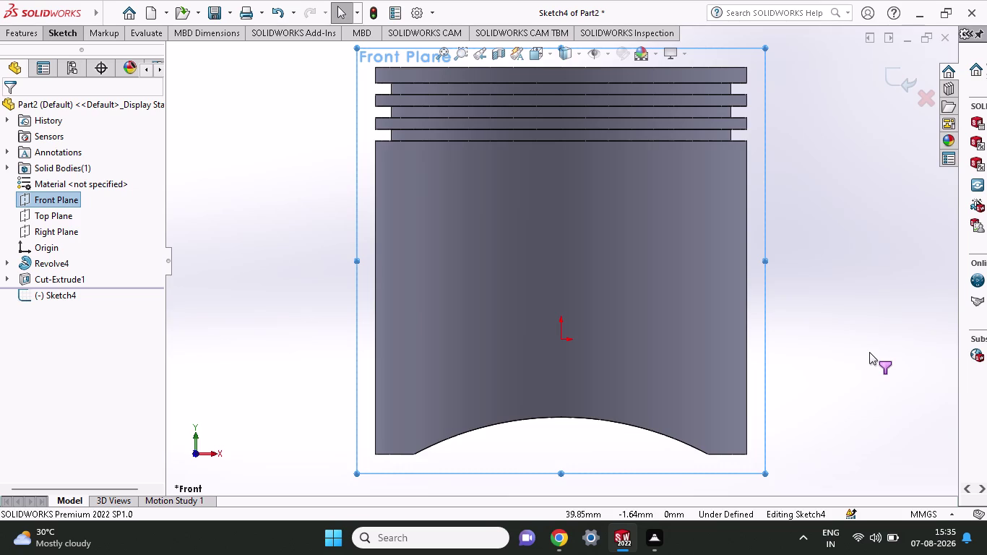
Orbit the piston in Sketch4, then switch to the Right view to see it side-on.
middle_drag(801, 321, 675, 330)
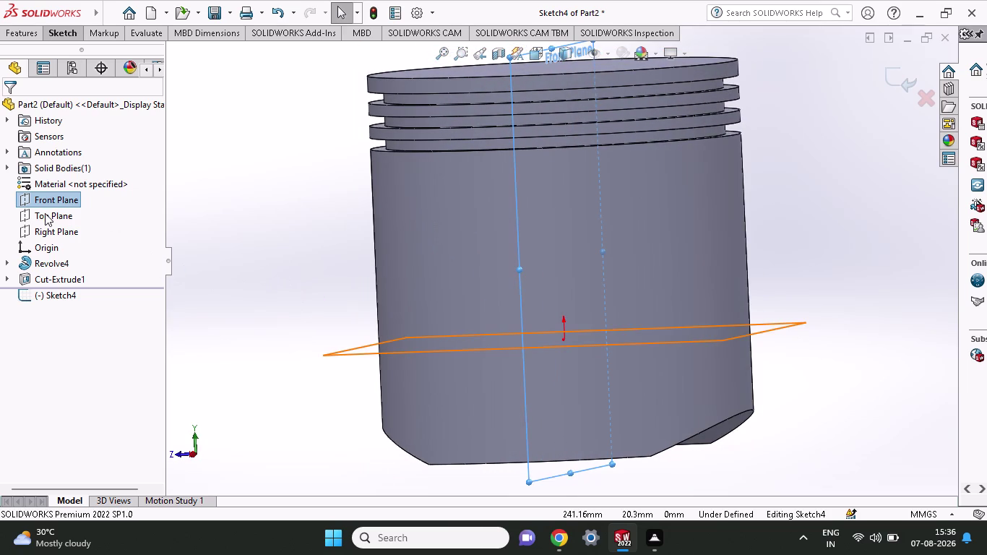
click(178, 455)
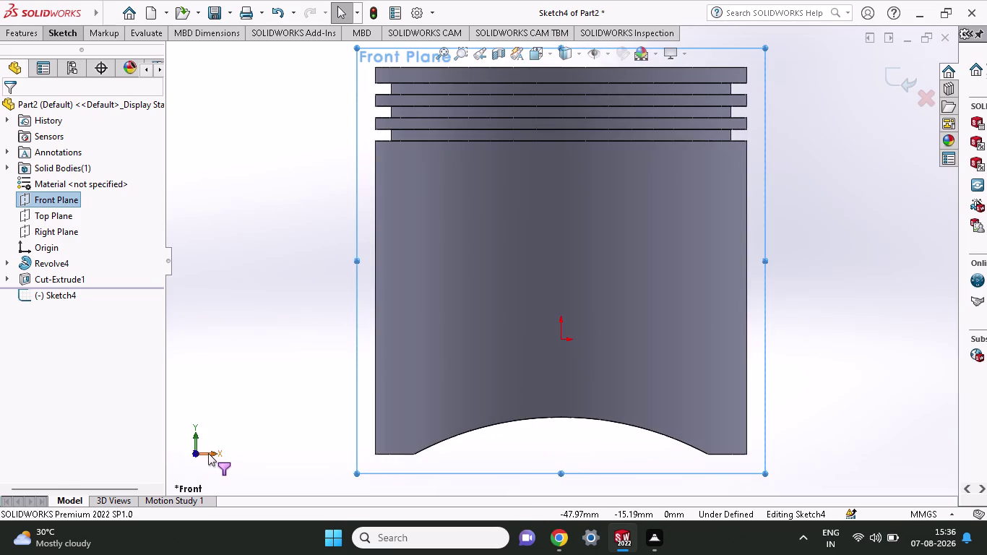
click(208, 453)
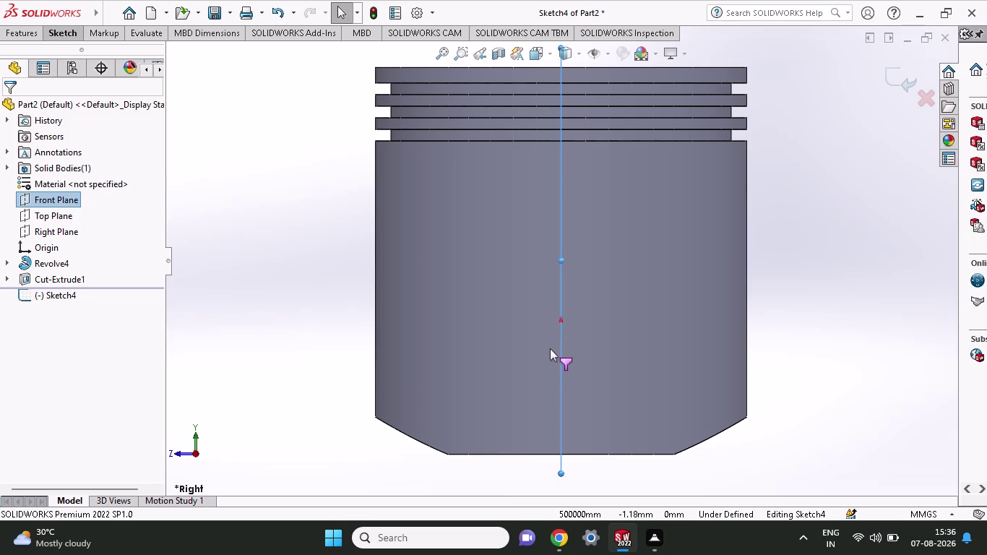
click(66, 37)
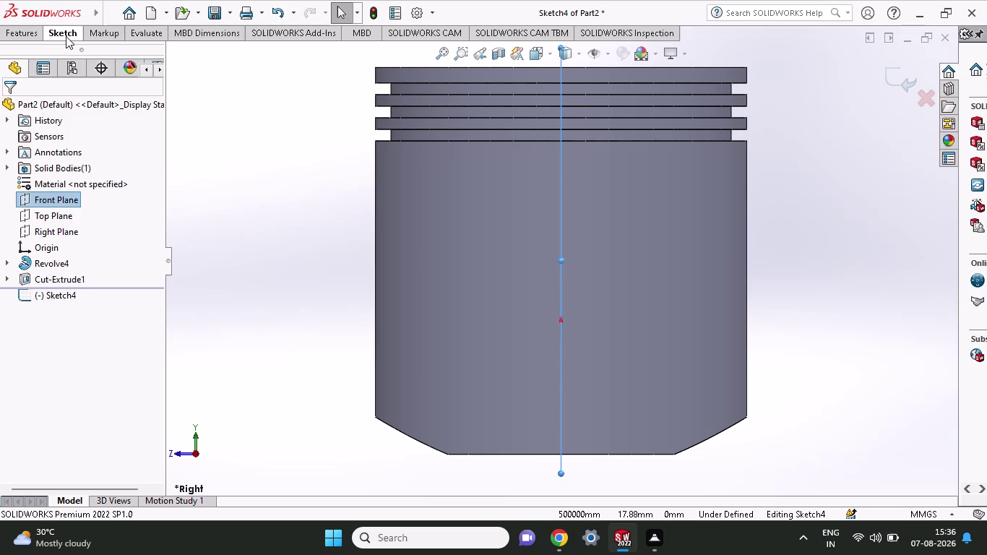
click(95, 52)
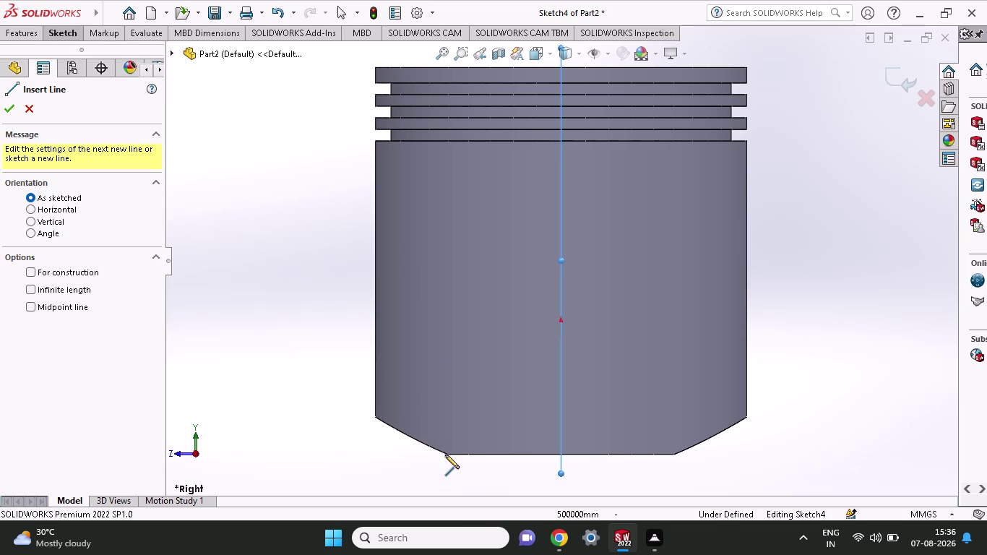
click(446, 435)
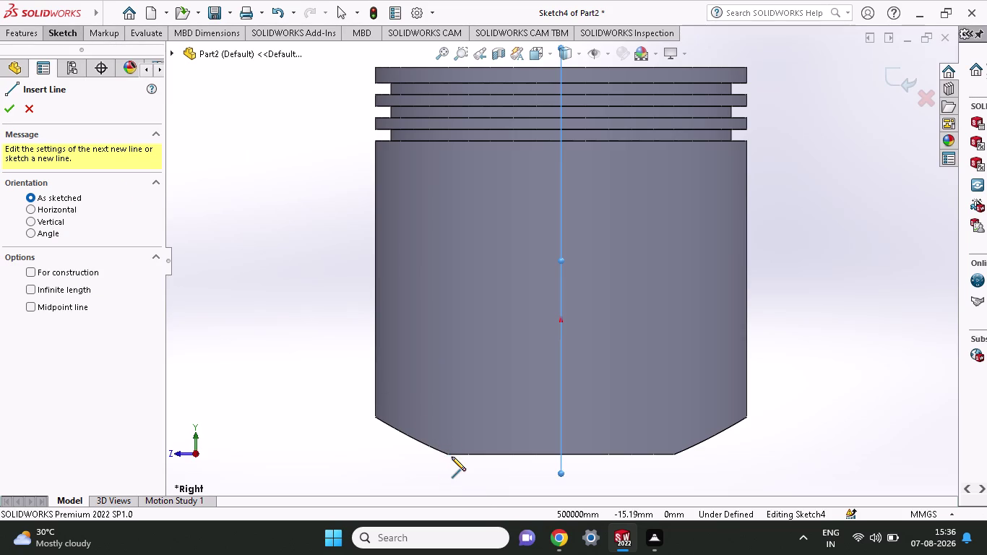
click(446, 455)
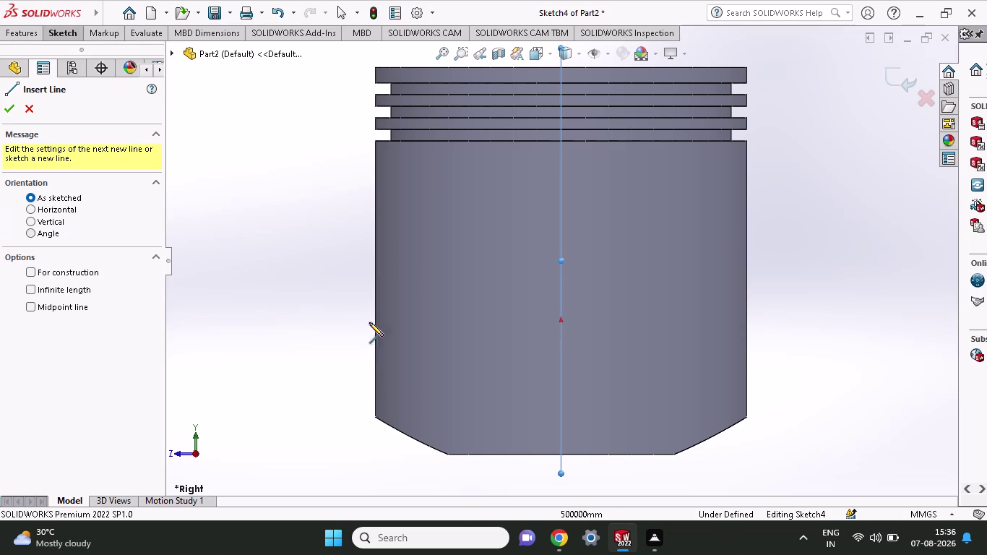
click(12, 106)
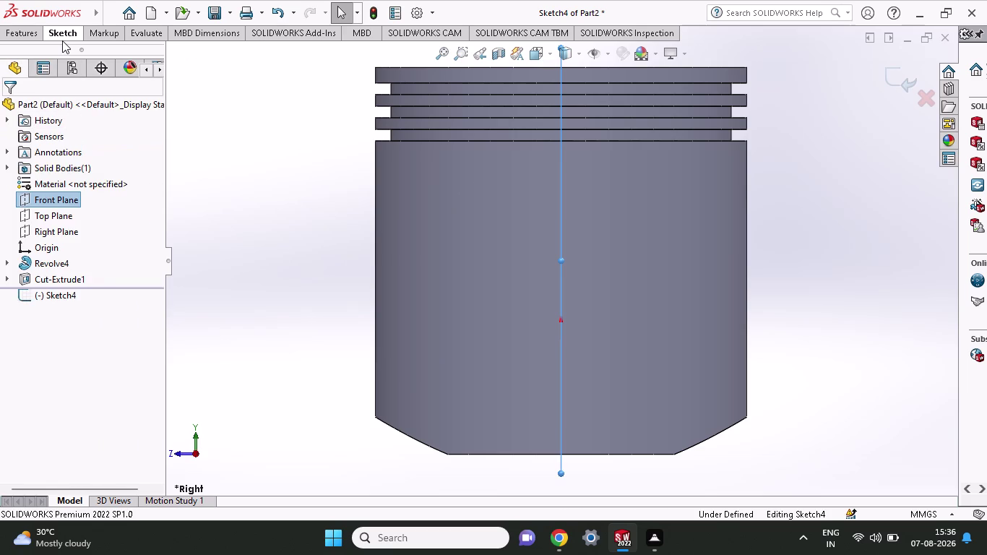
click(92, 50)
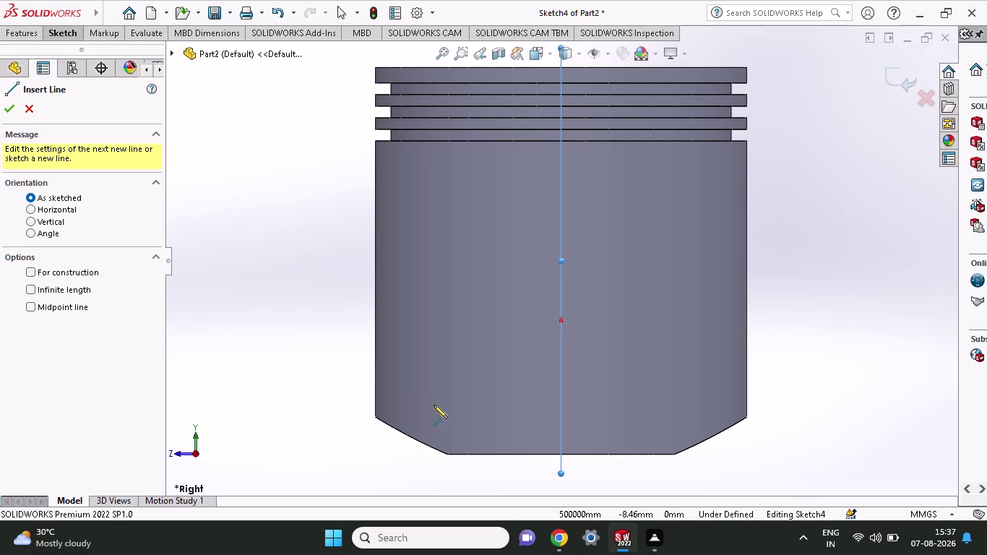
click(446, 453)
click(58, 212)
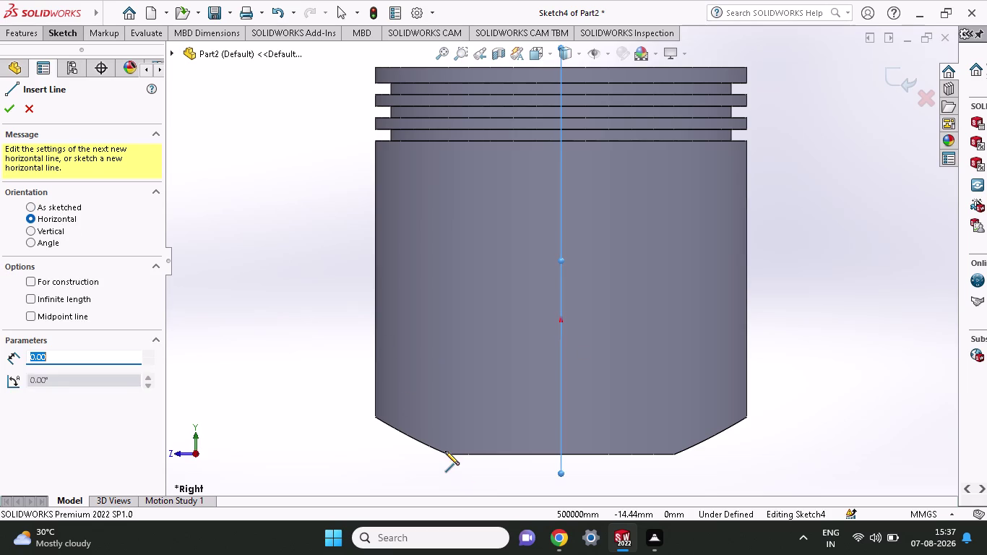
click(445, 451)
click(453, 273)
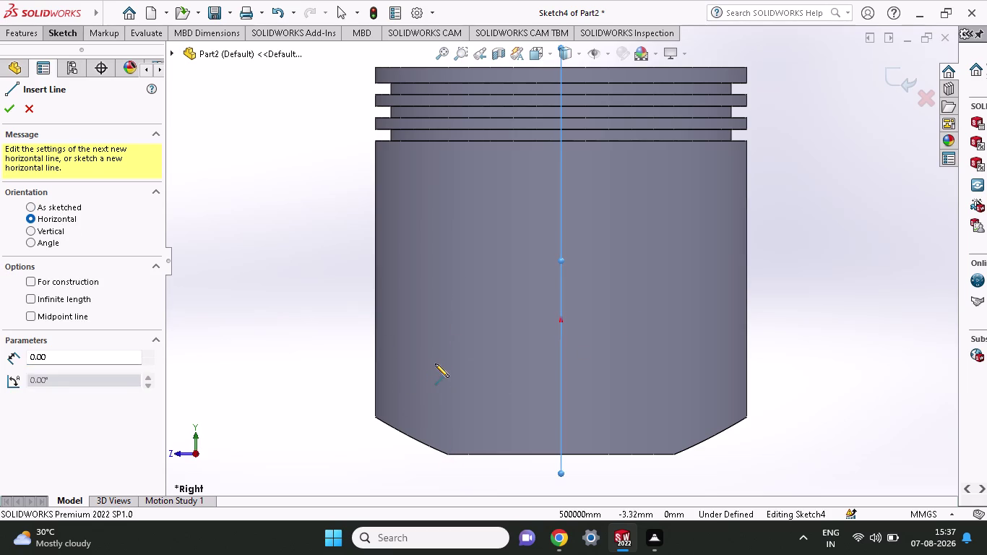
key(Escape)
click(475, 319)
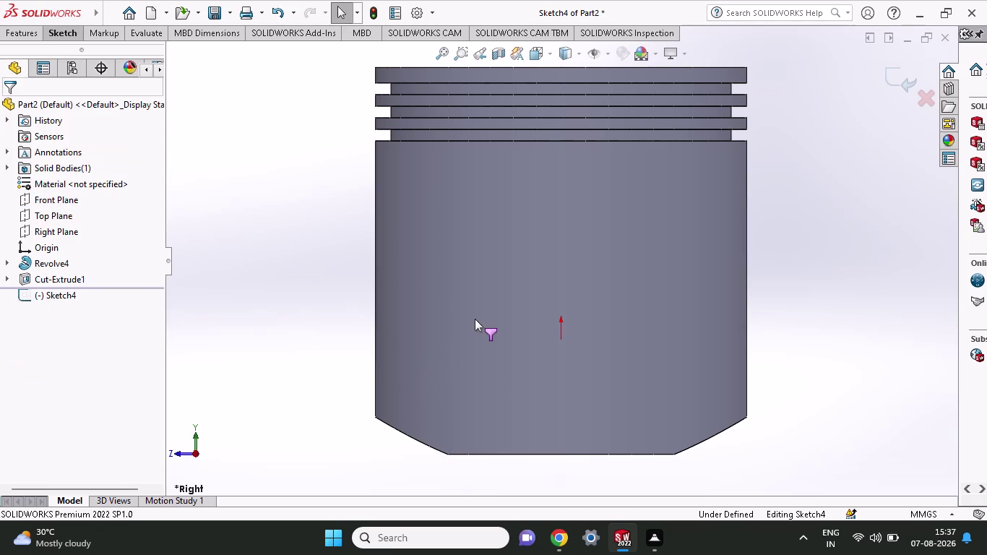
click(34, 33)
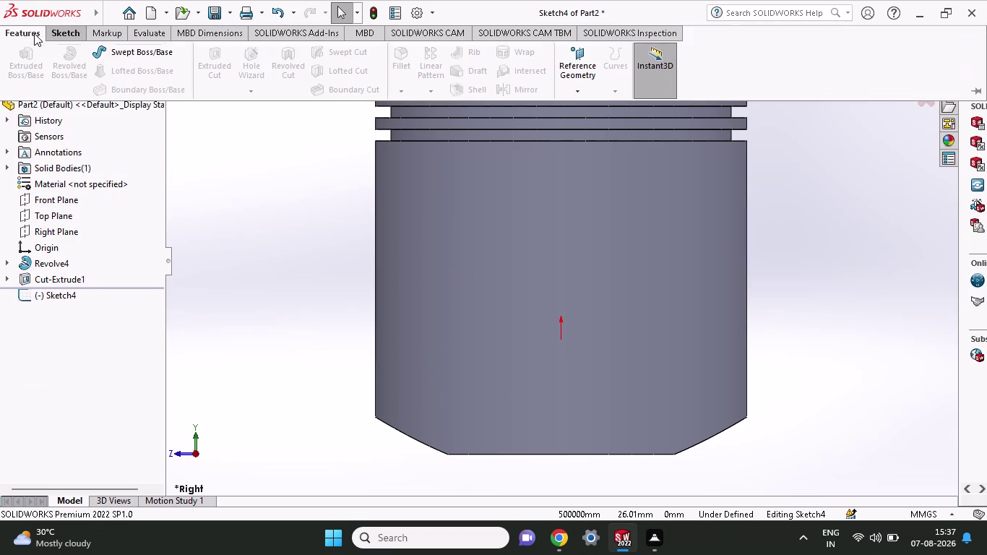
click(66, 31)
click(91, 49)
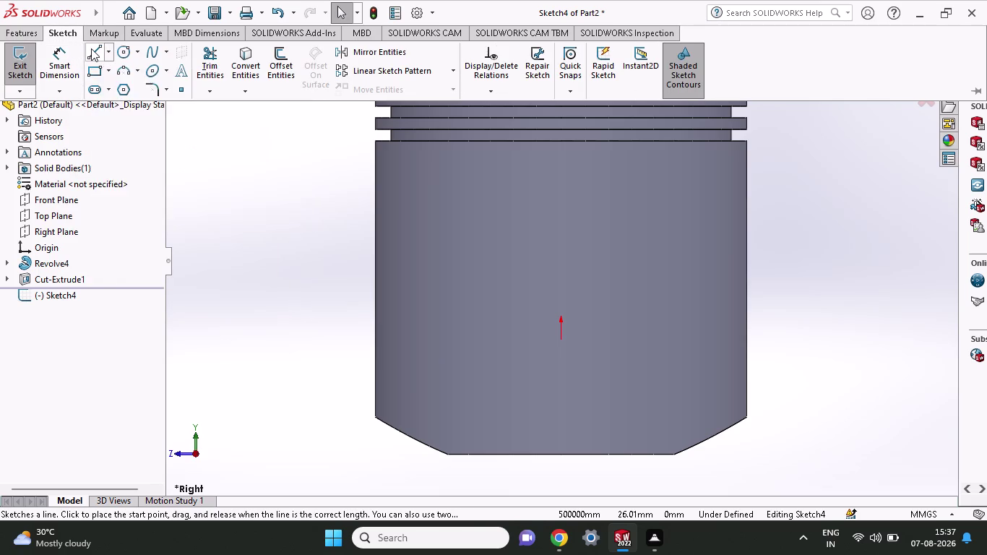
click(485, 267)
drag(560, 359, 568, 358)
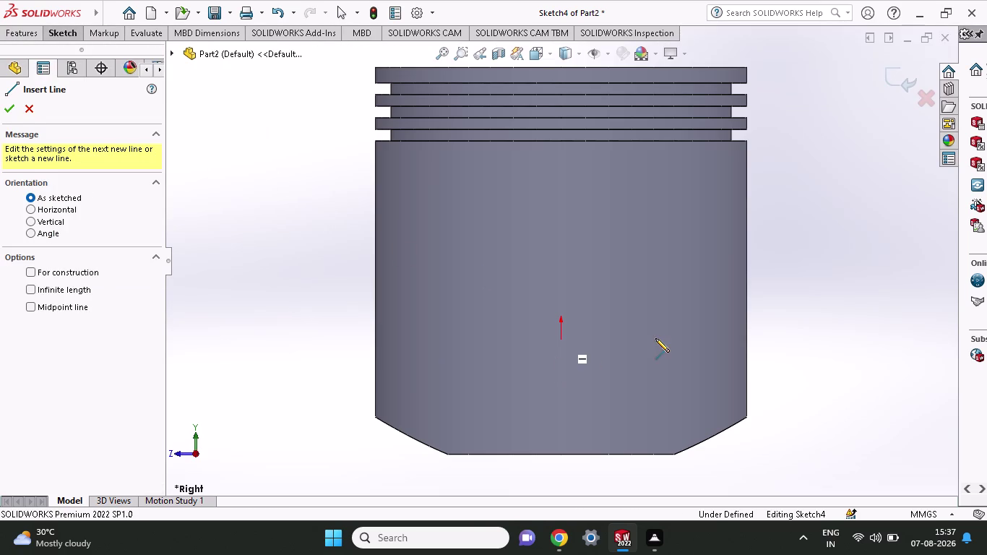
key(Escape)
click(509, 309)
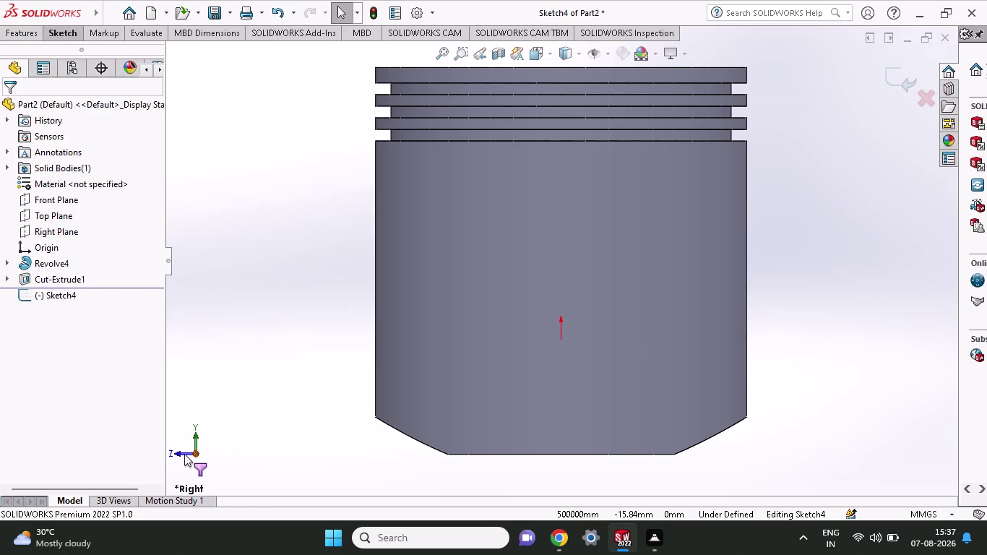
double_click(441, 390)
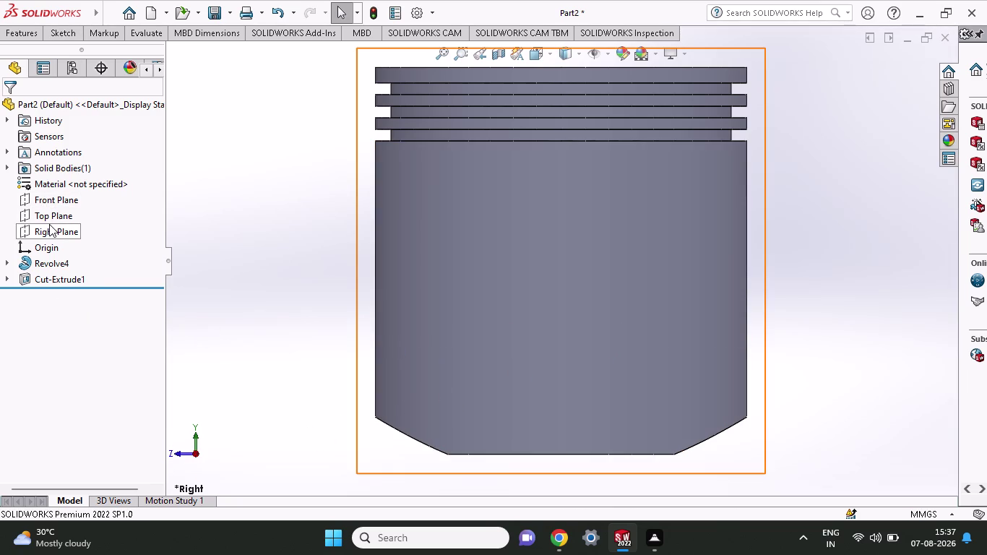
Start Sketch5 on the Front Plane and turn the piston to the Right view.
click(53, 197)
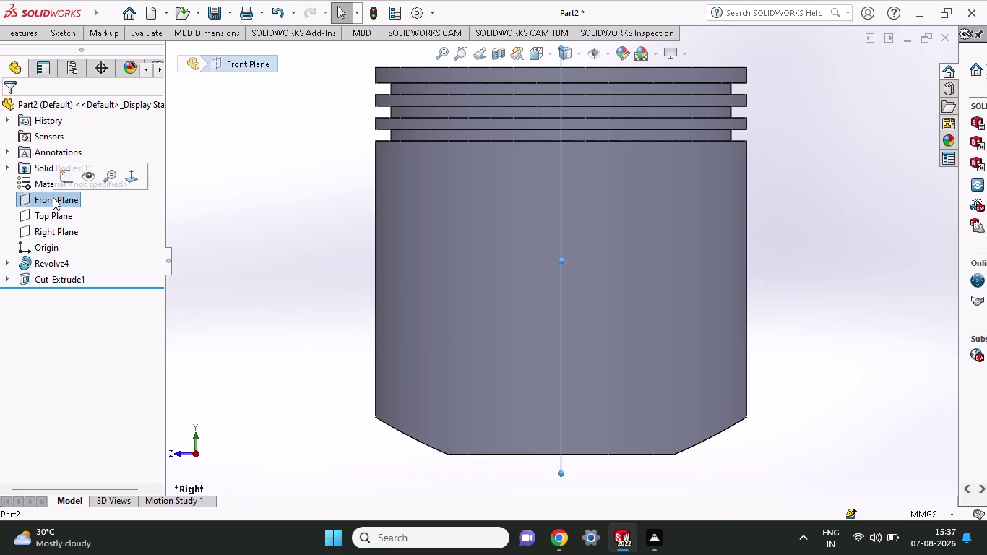
click(69, 172)
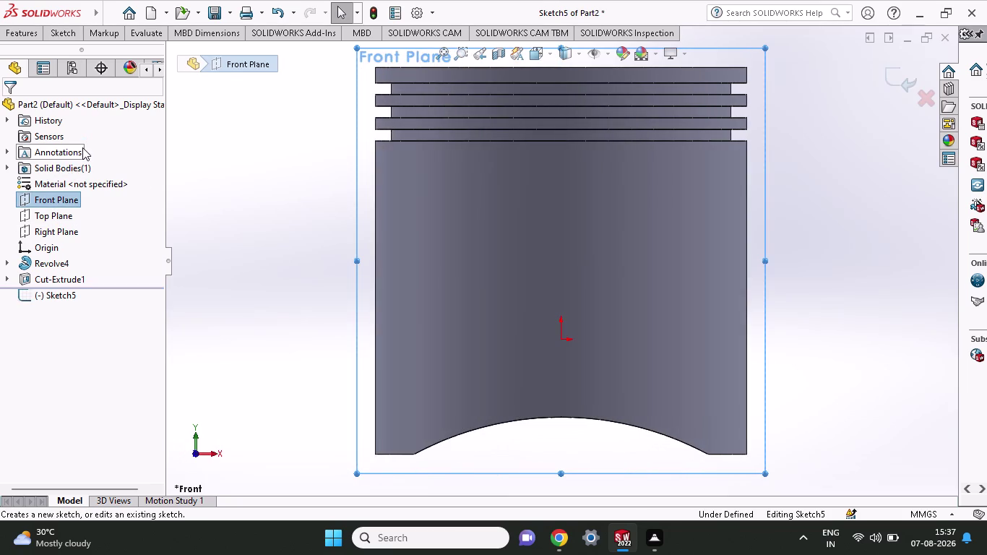
click(210, 455)
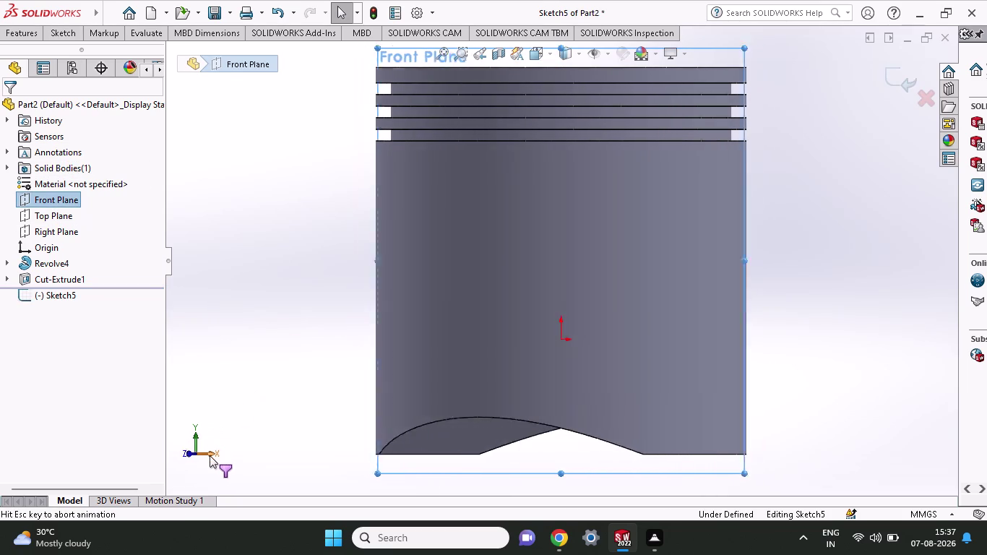
click(61, 35)
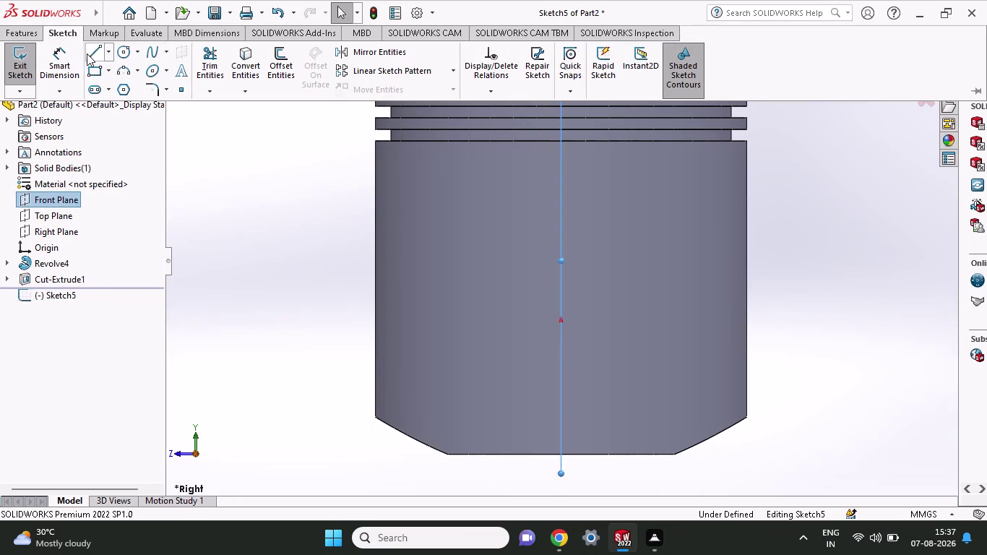
click(89, 54)
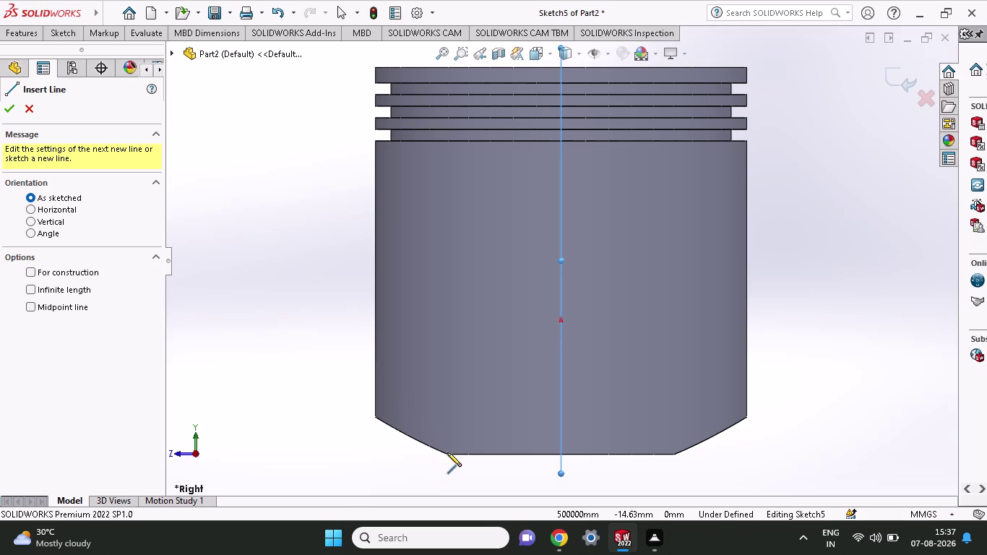
click(447, 453)
click(451, 251)
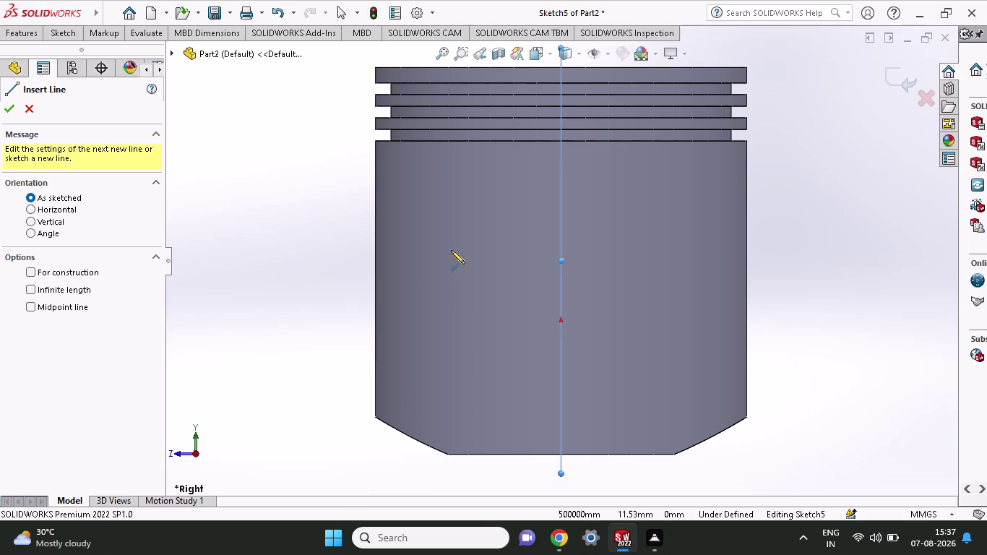
click(377, 245)
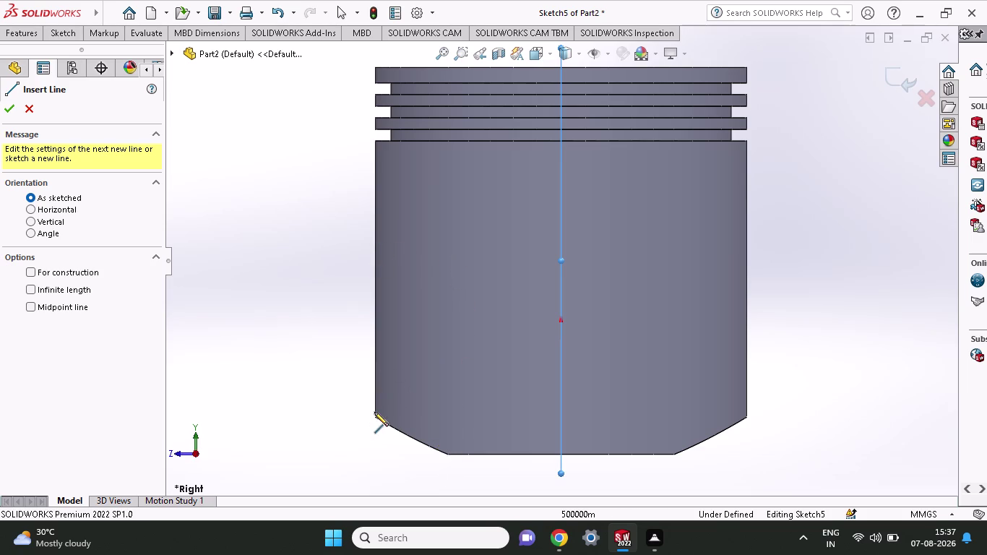
click(375, 412)
key(Escape)
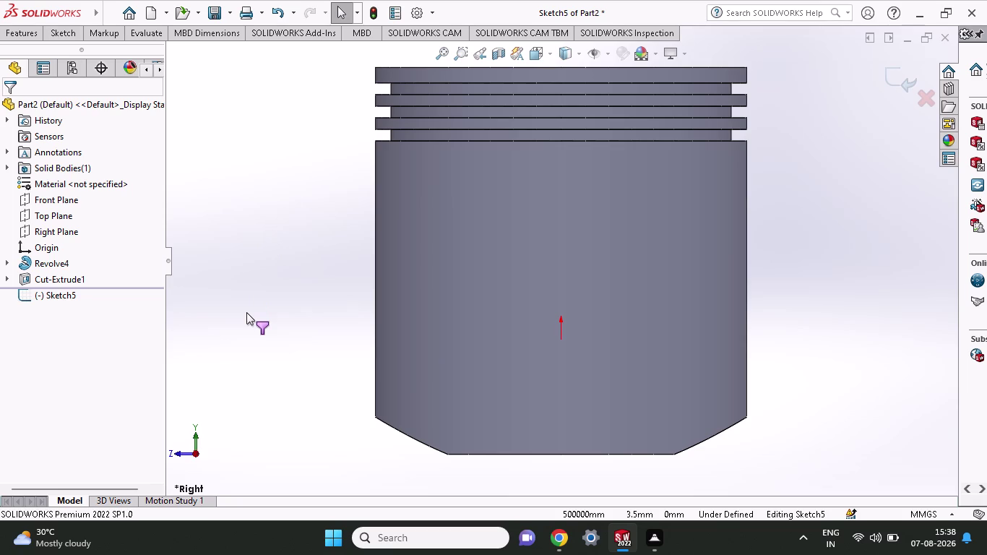
click(76, 27)
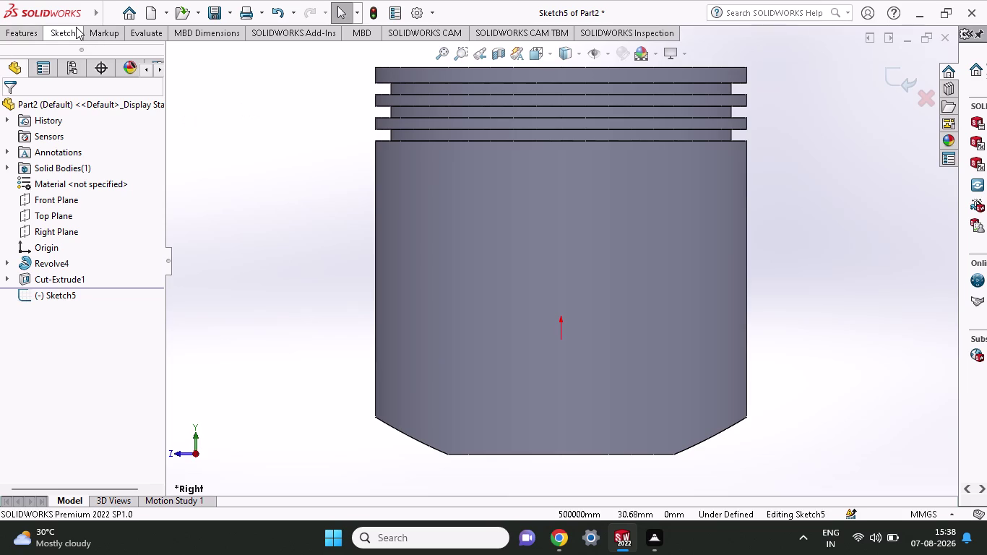
click(92, 54)
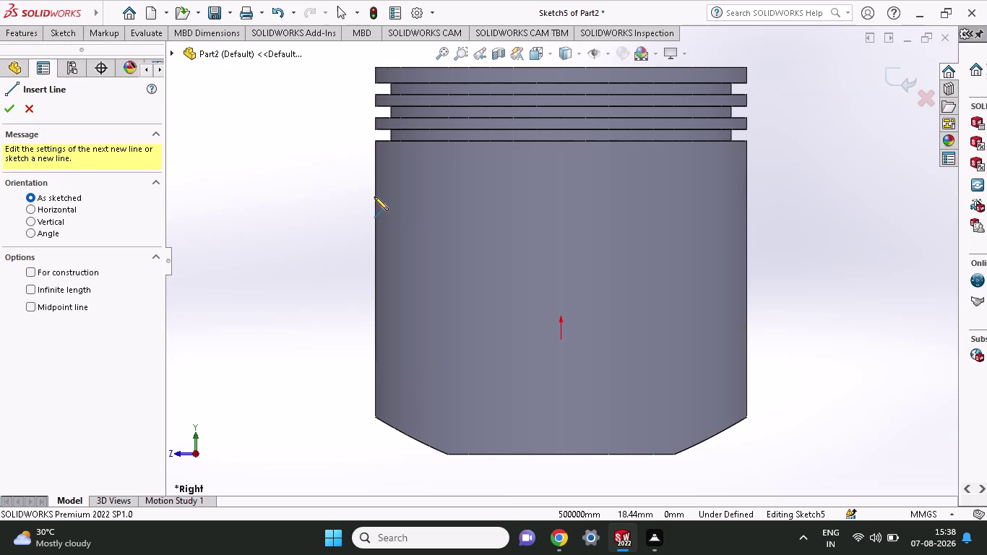
click(375, 188)
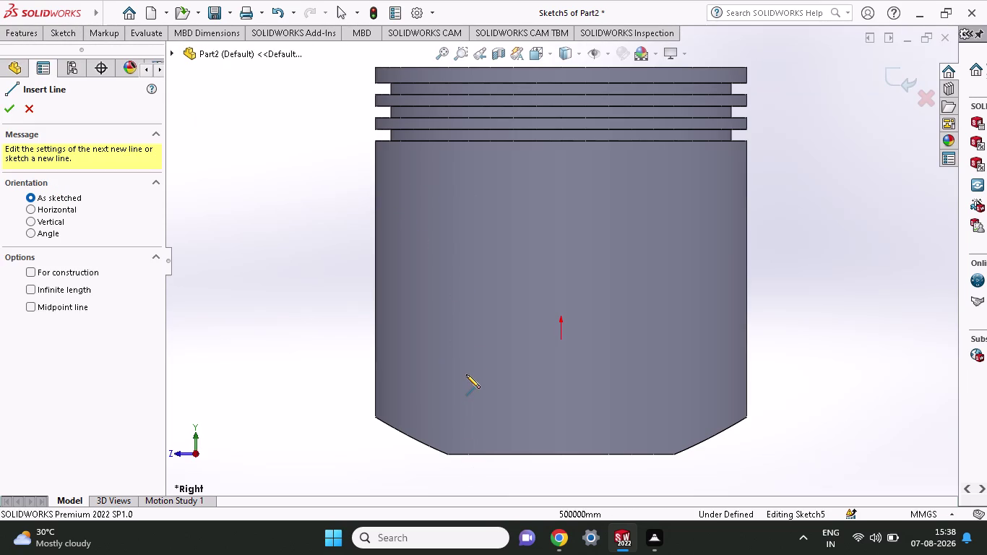
Cancel active commands and exit Sketch5 without keeping it.
key(Escape)
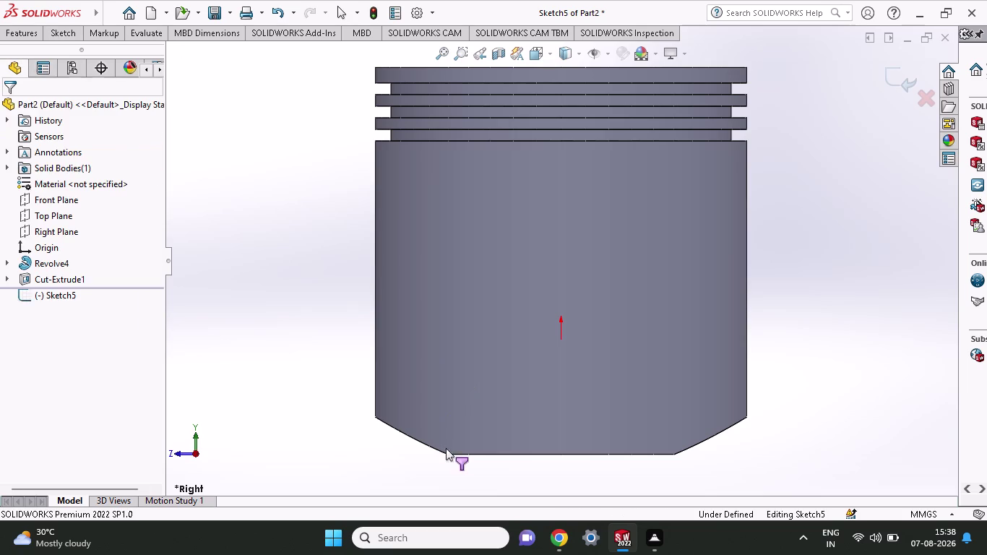
key(Escape)
key(Escape)
key(Escape)
right_click(271, 253)
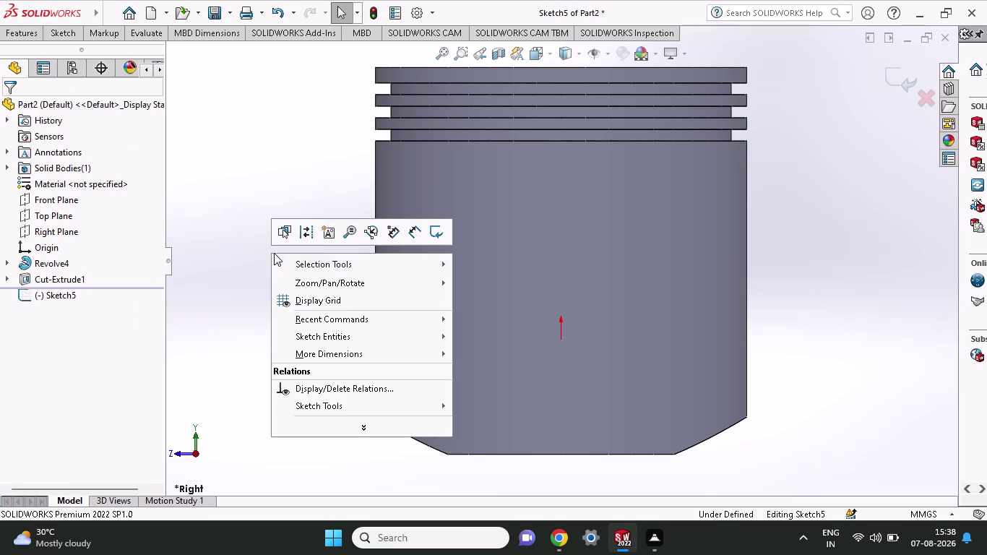
click(437, 230)
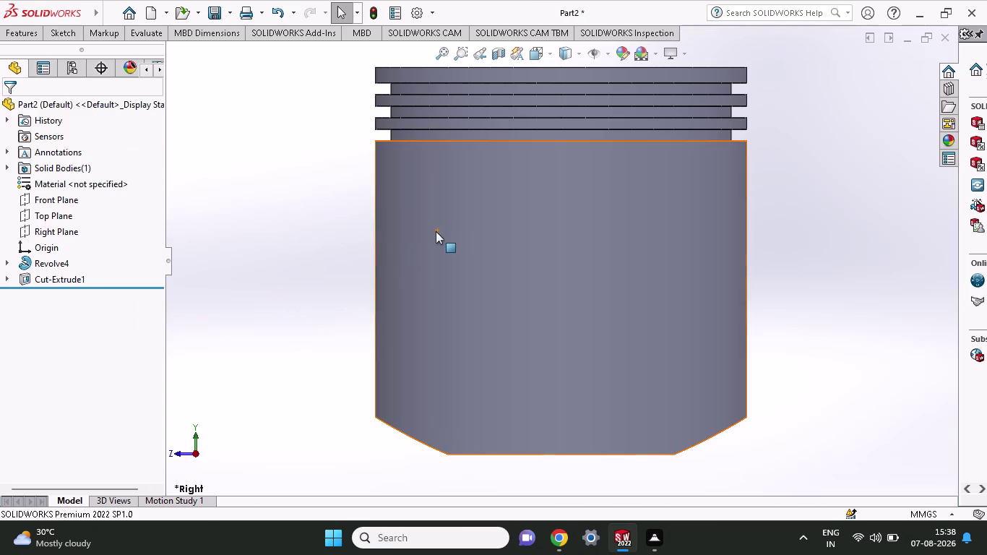
Sketch a few trial line segments across the piston.
click(64, 32)
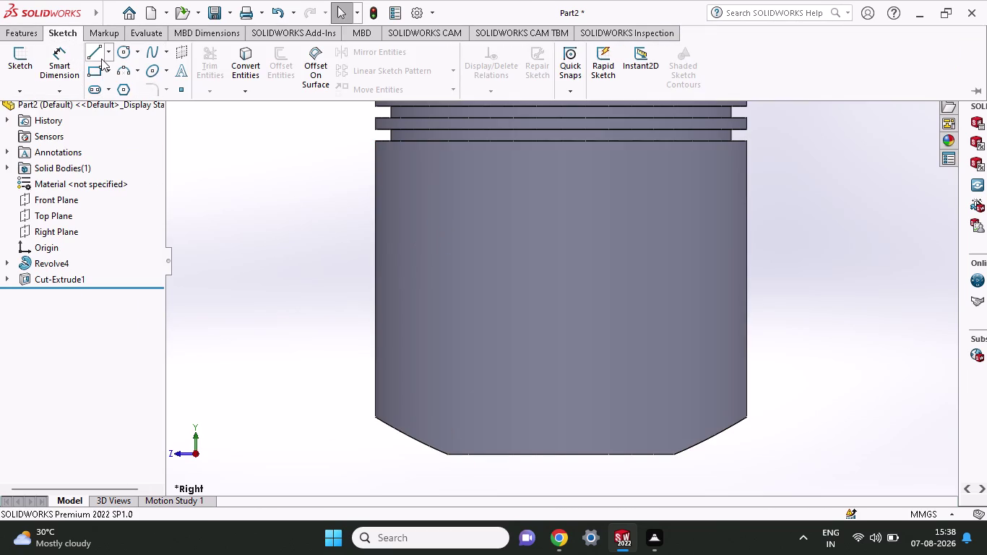
click(99, 56)
click(515, 254)
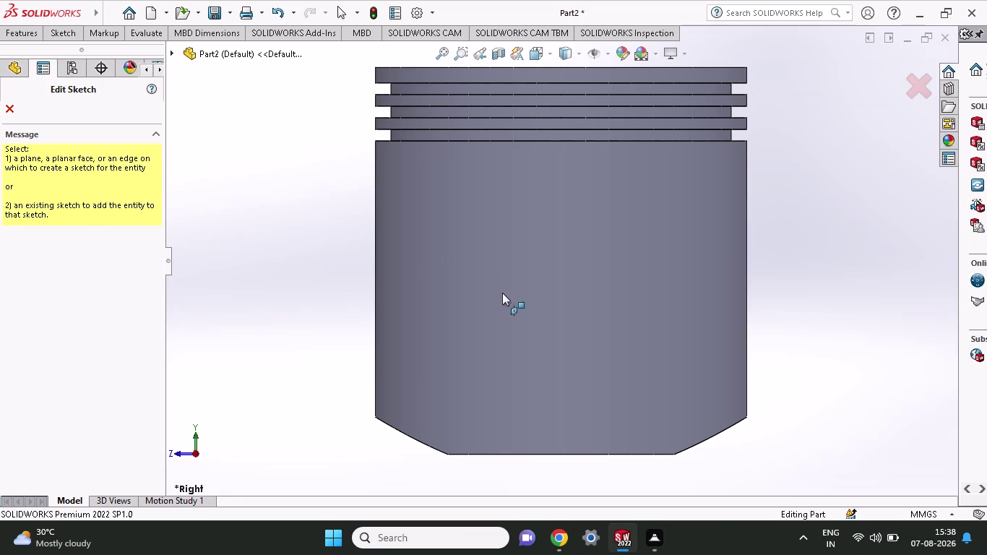
click(503, 293)
click(510, 230)
click(484, 156)
Check the piston from front and side, cancel the line tool, and select the Front Plane.
click(188, 455)
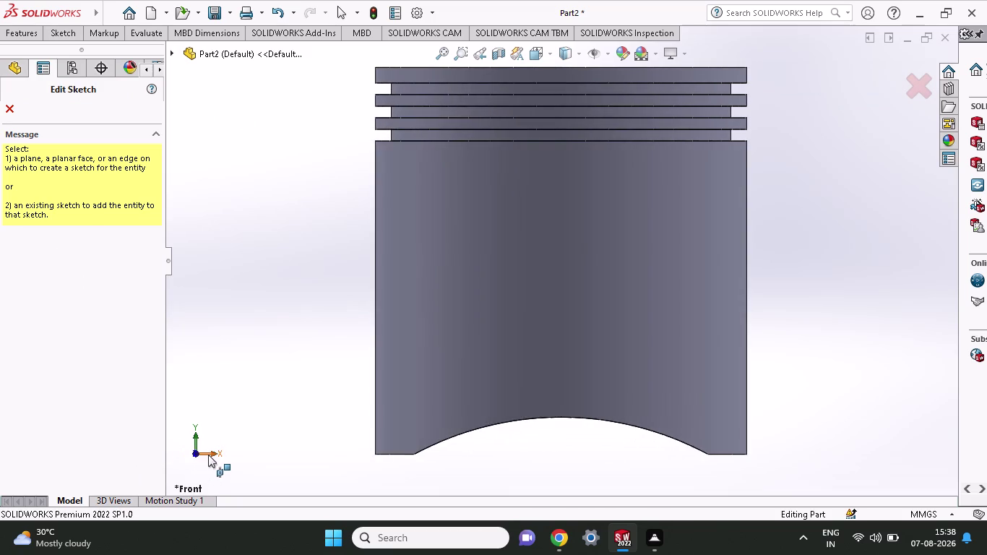
click(208, 454)
click(591, 191)
scroll(up, 3)
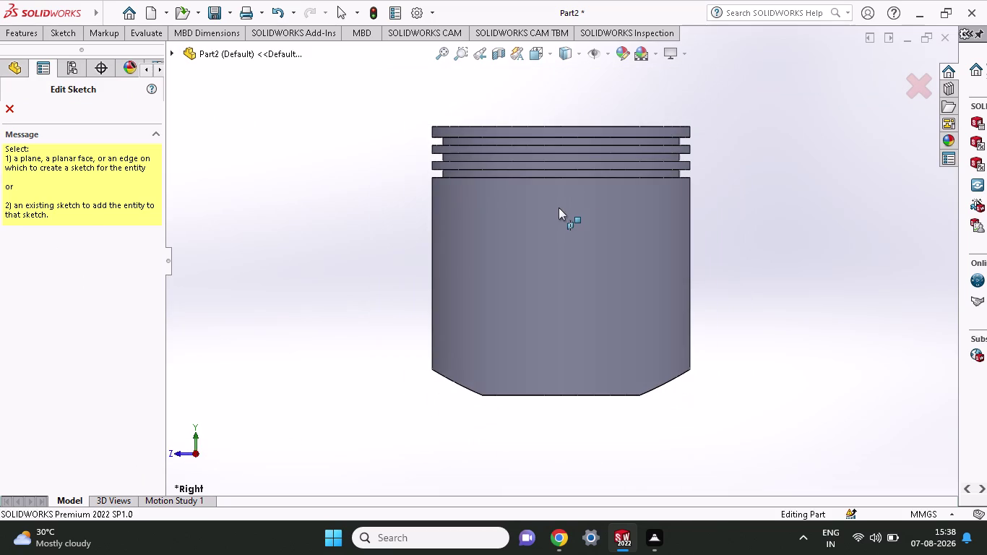
drag(381, 100, 665, 296)
click(590, 276)
double_click(597, 274)
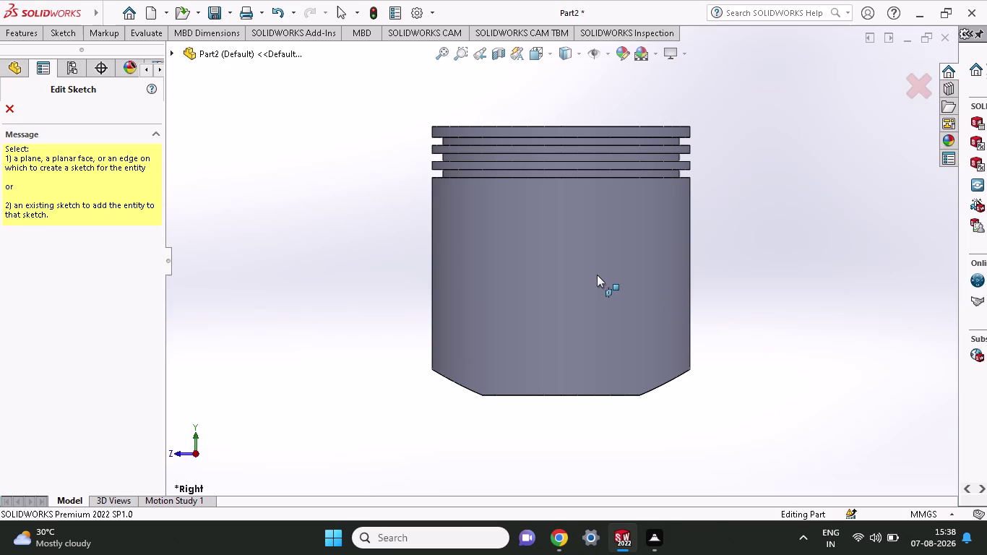
key(Escape)
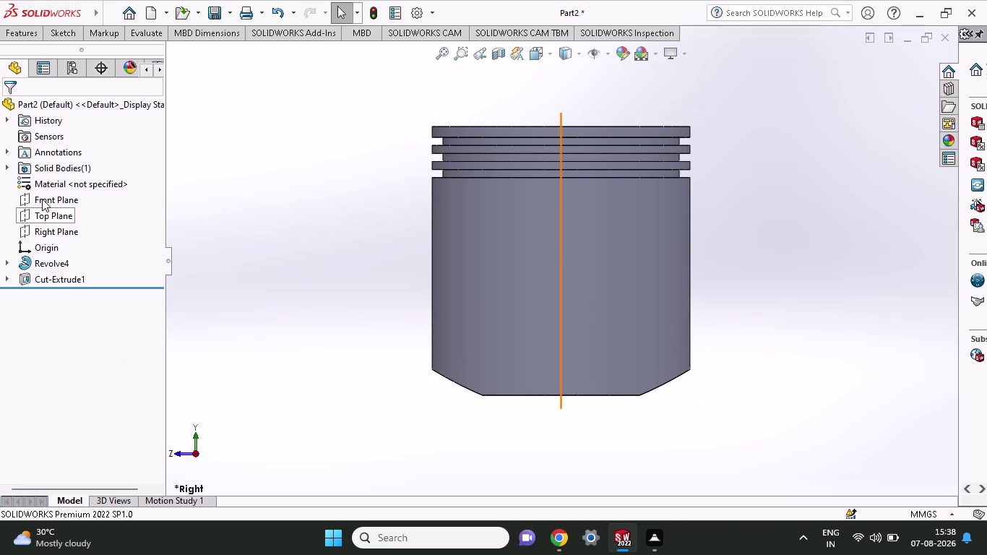
click(42, 199)
click(57, 178)
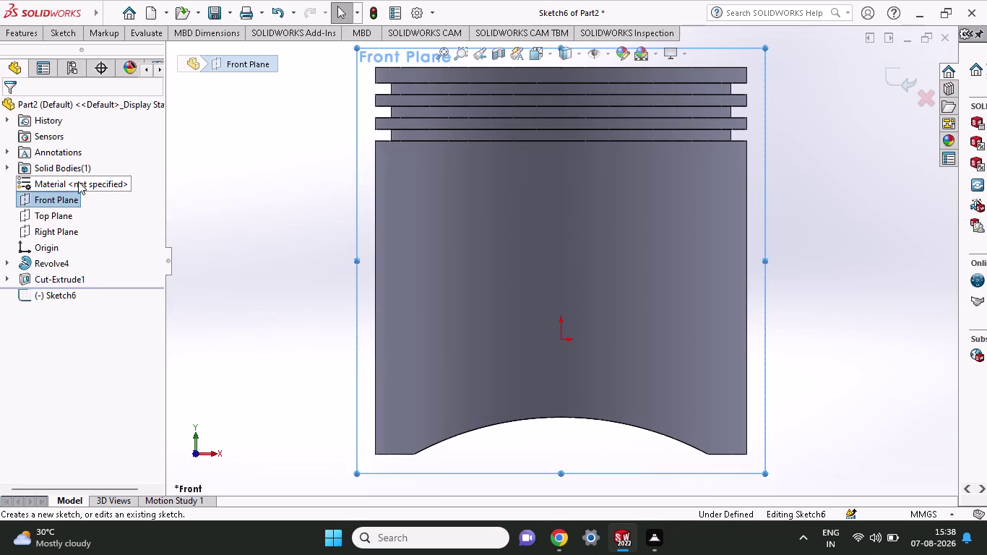
click(54, 31)
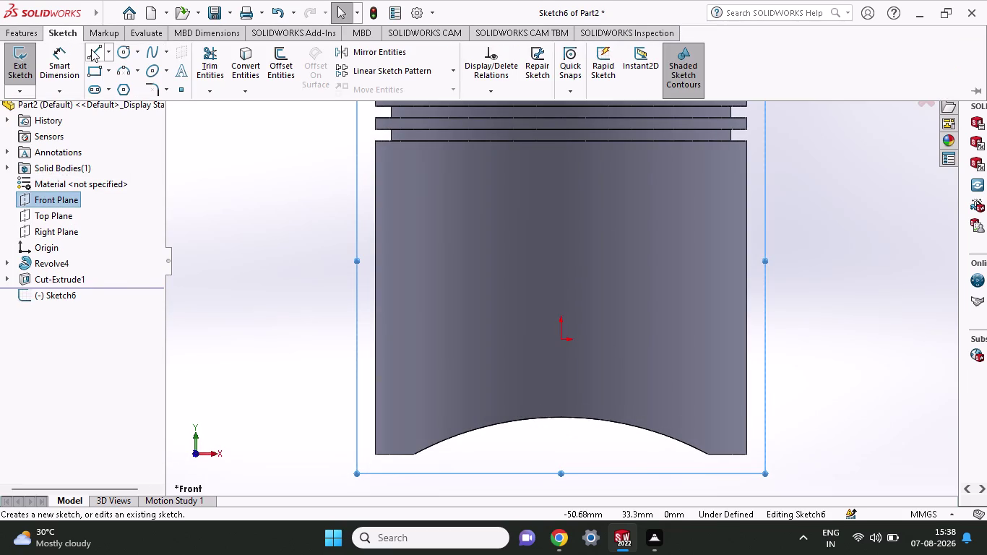
click(92, 49)
click(377, 143)
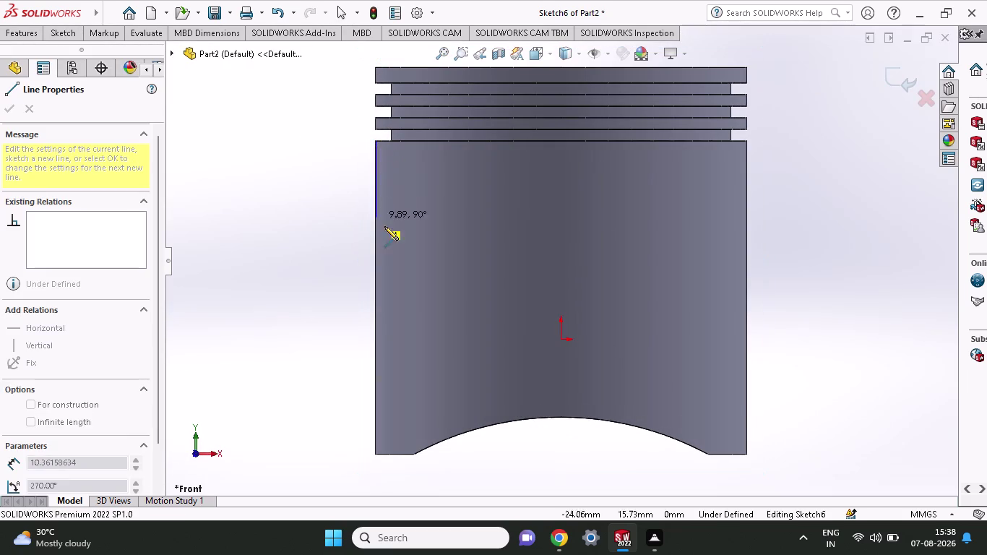
key(Escape)
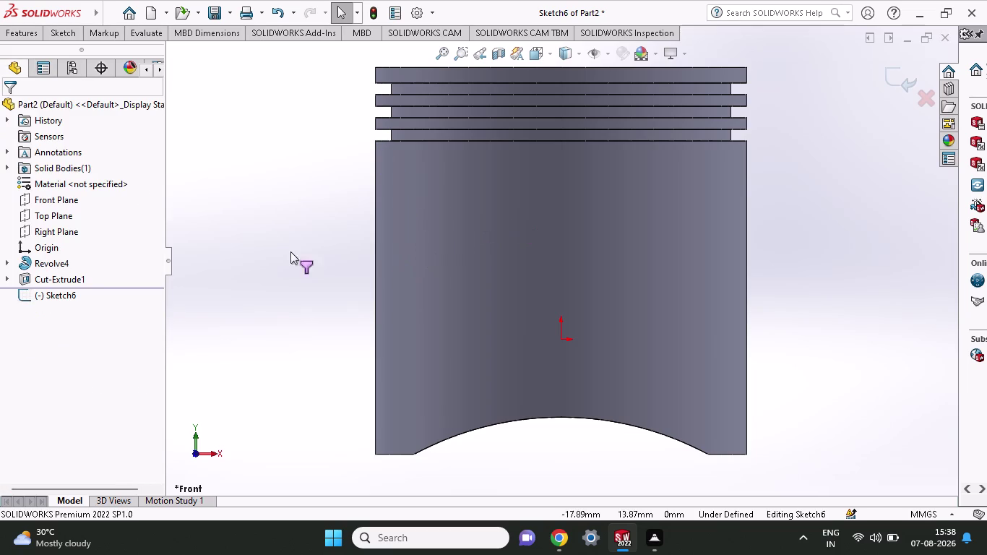
click(205, 456)
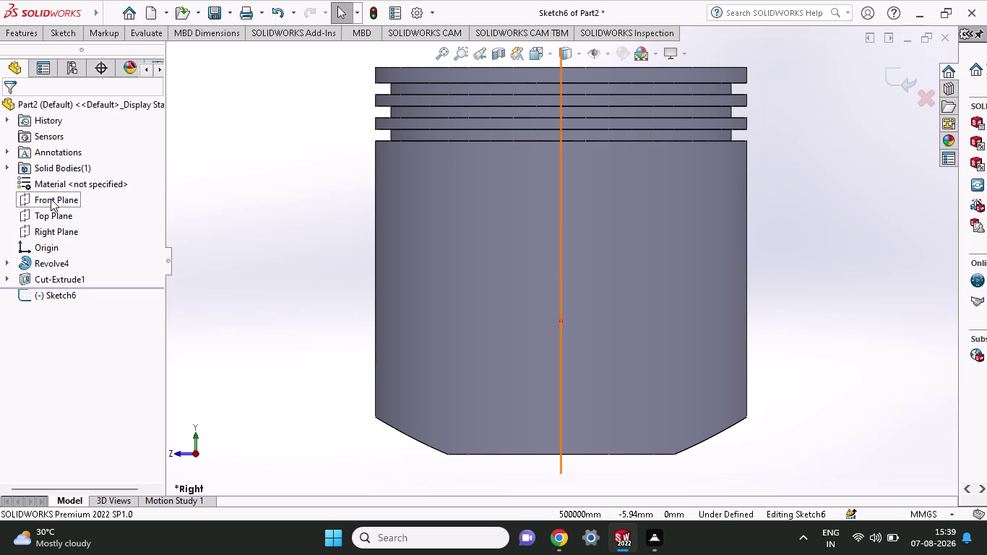
right_click(51, 198)
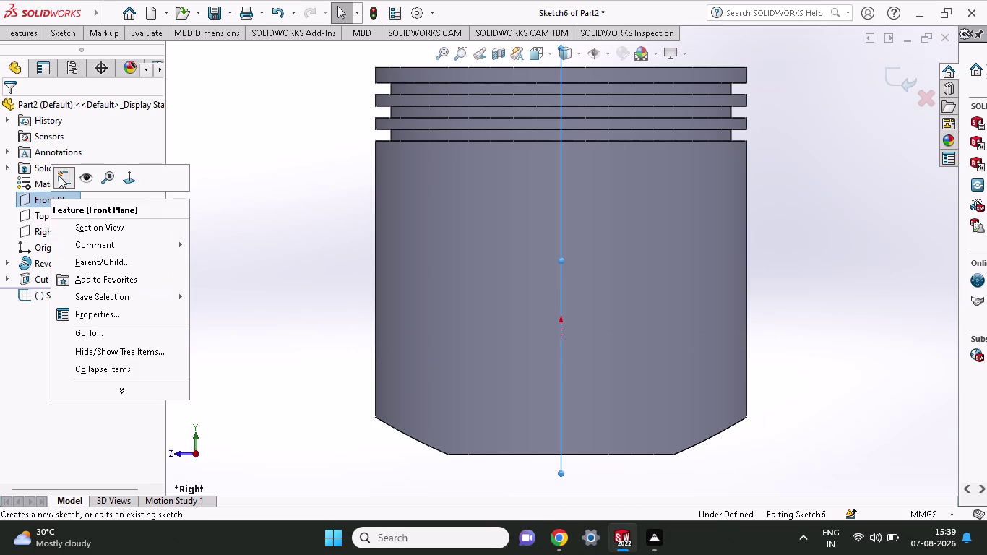
click(560, 377)
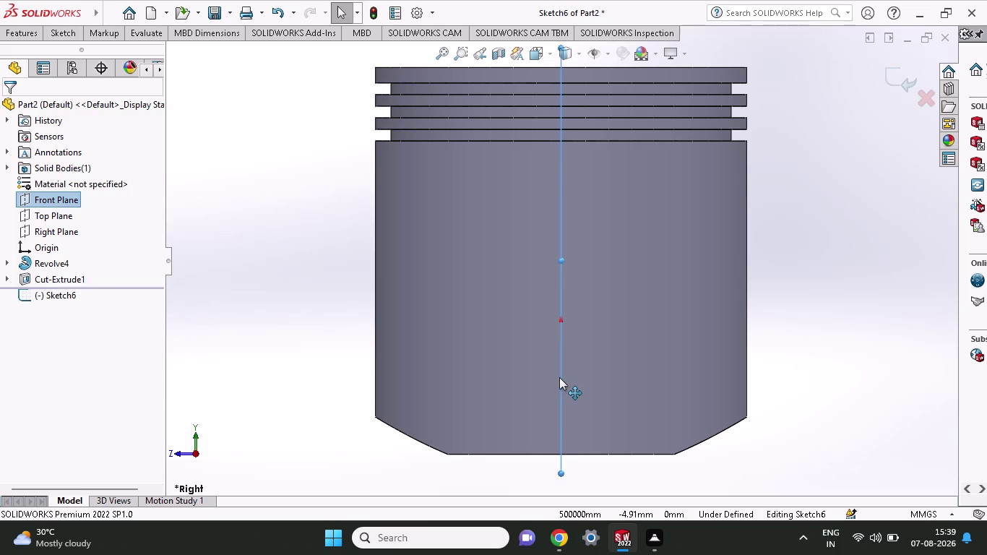
click(64, 34)
click(91, 55)
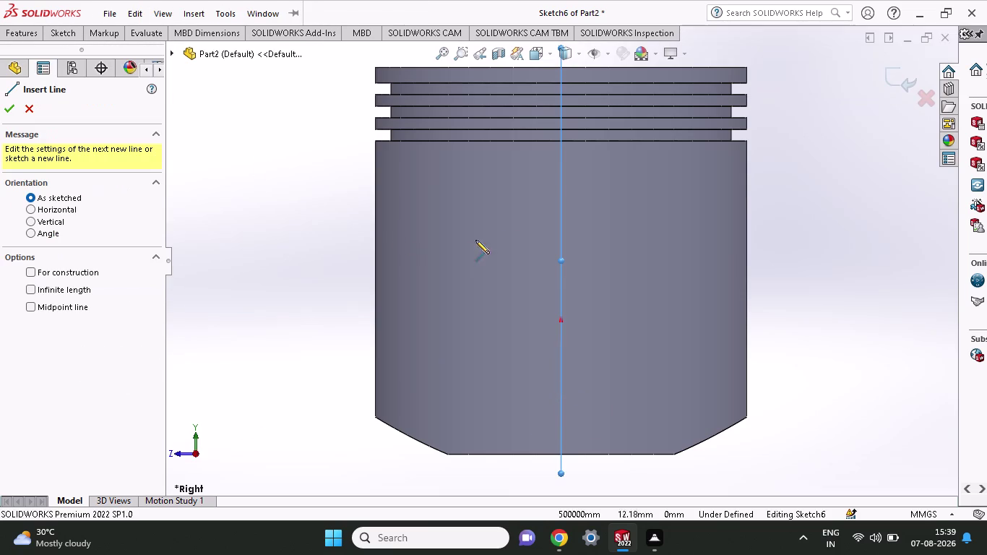
click(563, 215)
key(Escape)
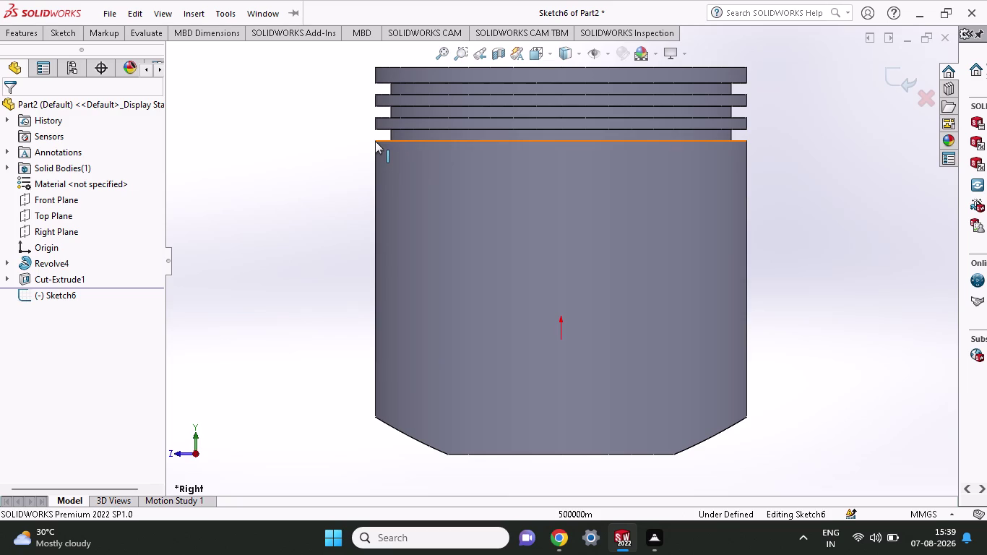
click(70, 34)
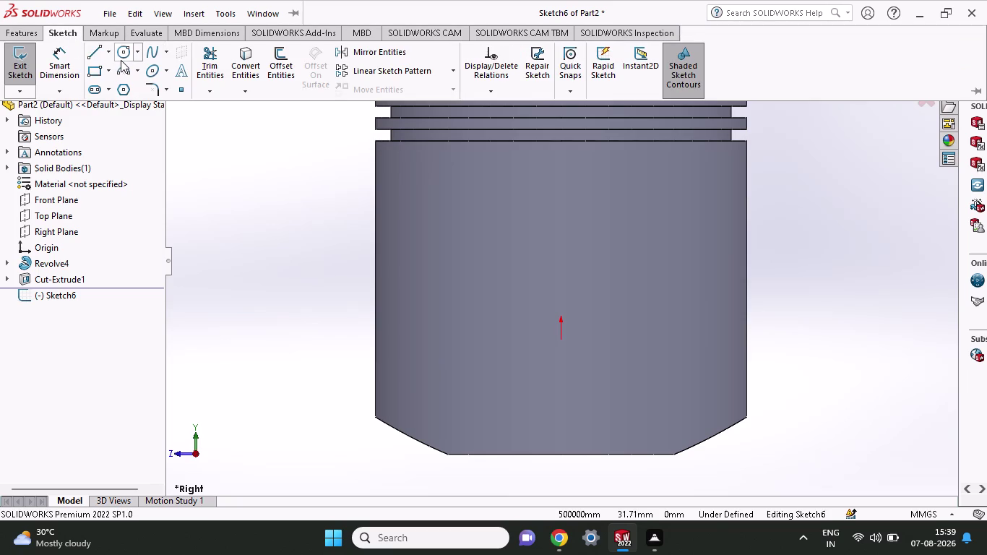
Try sketching a circle on the piston, then cancel the Circle tool.
click(121, 60)
click(546, 253)
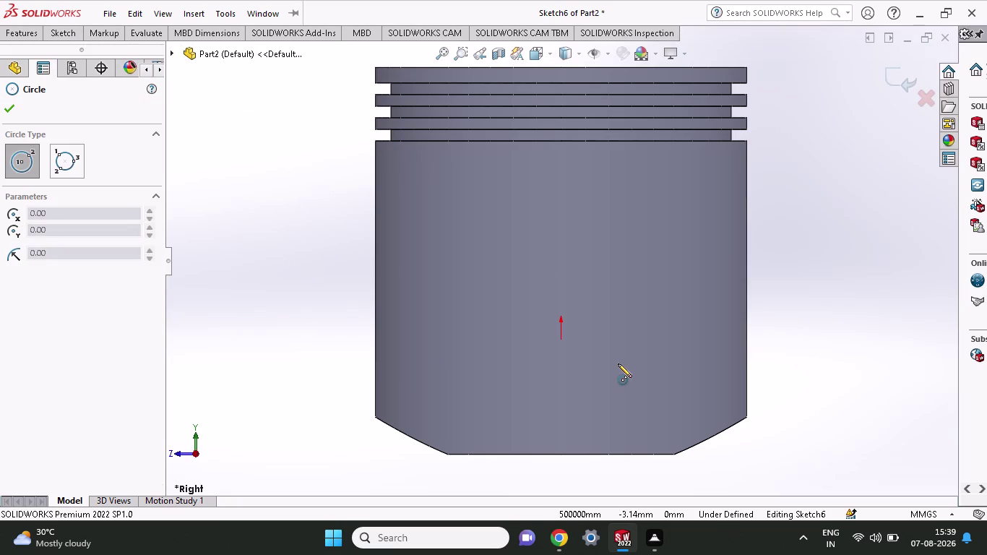
click(317, 320)
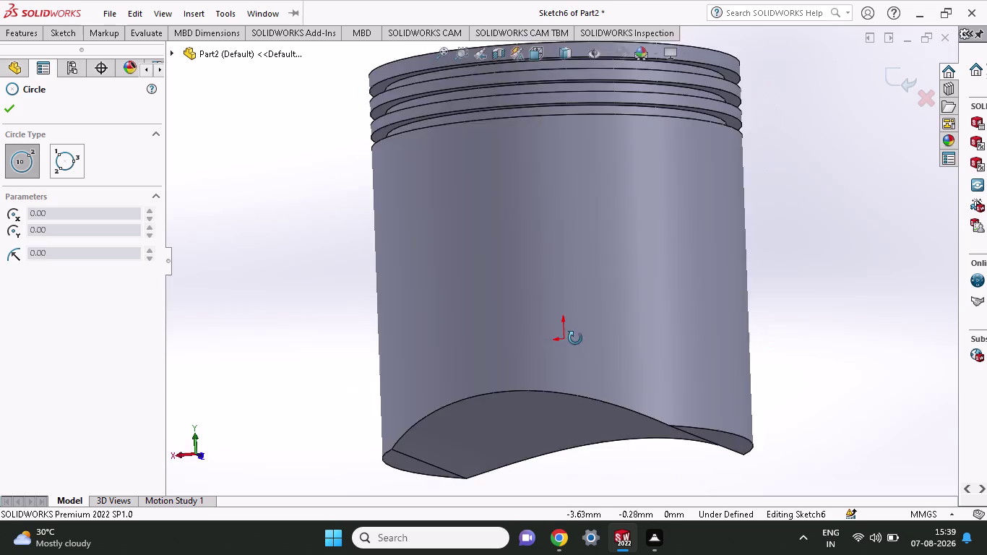
key(Escape)
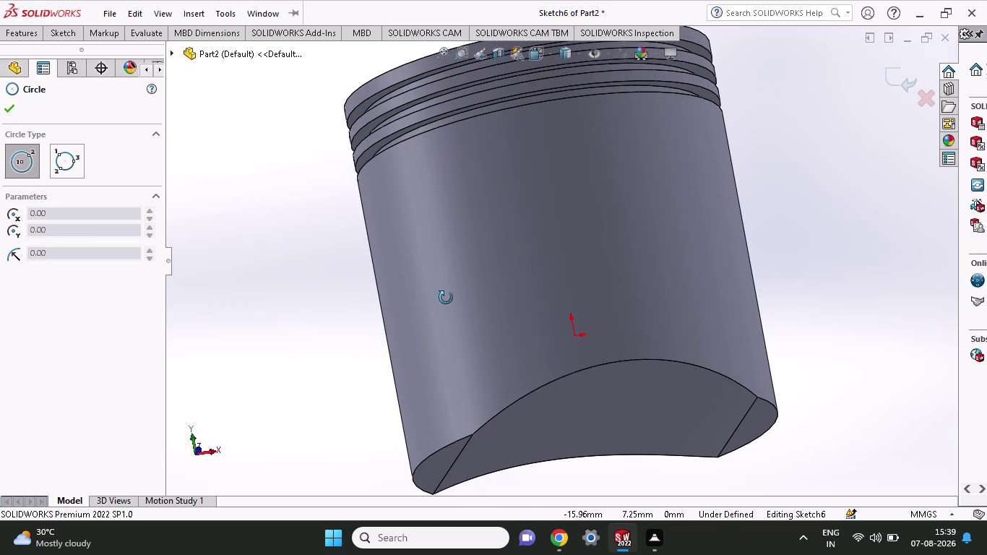
key(Escape)
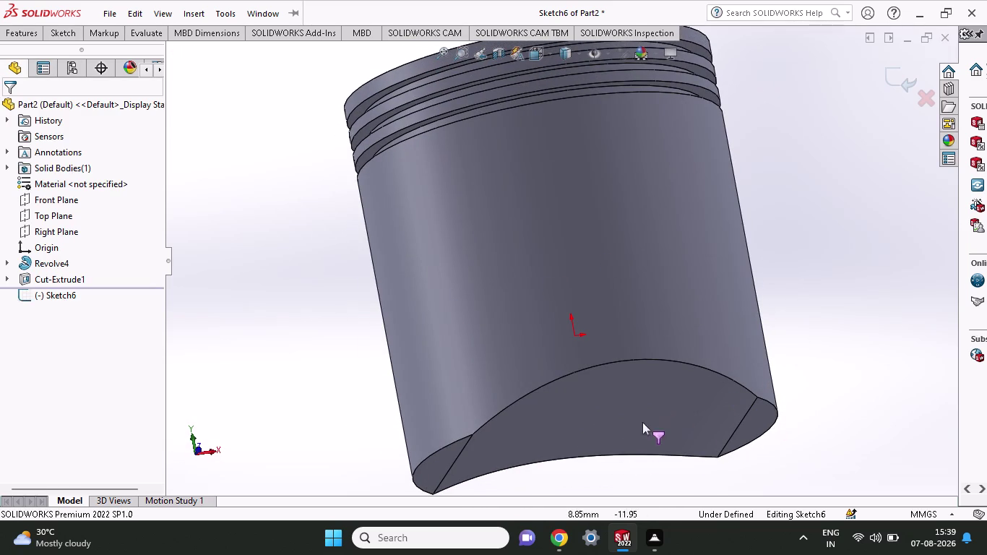
Discard Sketch6 and start Sketch7 on the Front Plane.
middle_drag(547, 390, 519, 248)
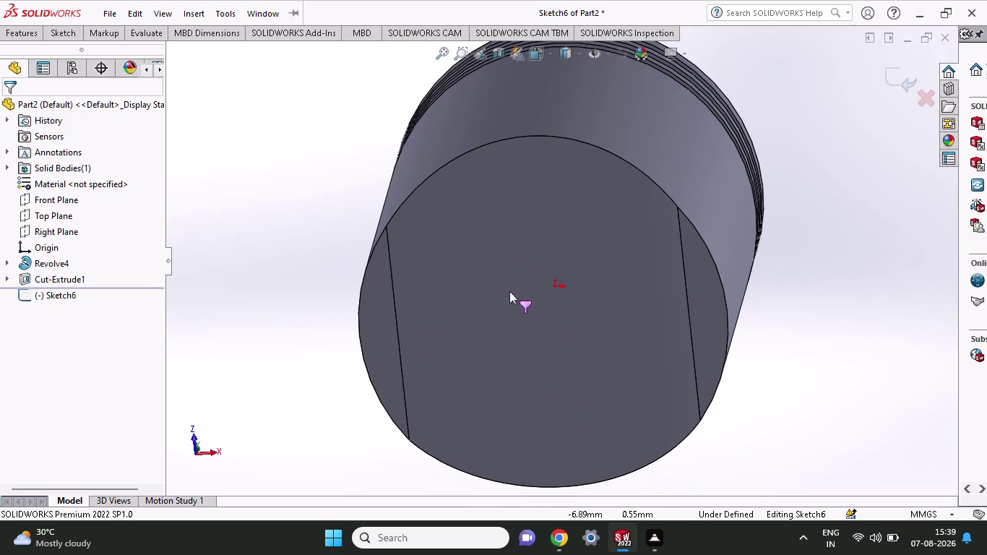
click(56, 204)
click(64, 188)
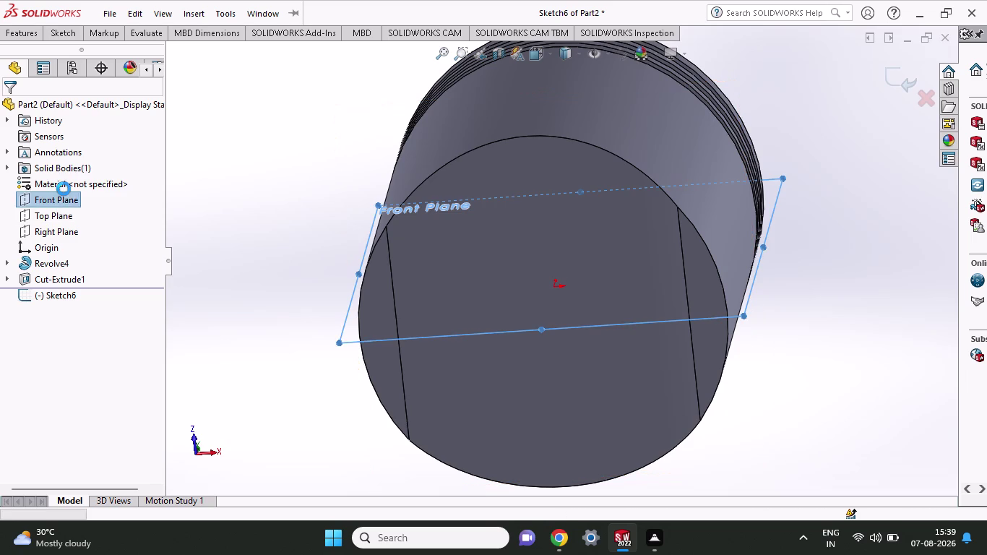
middle_drag(333, 172, 368, 369)
right_click(60, 202)
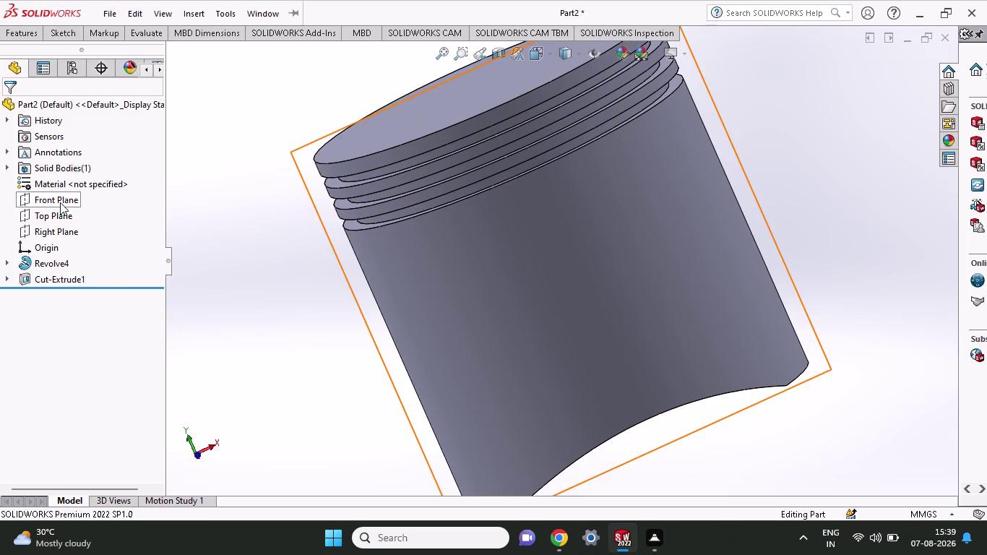
click(64, 179)
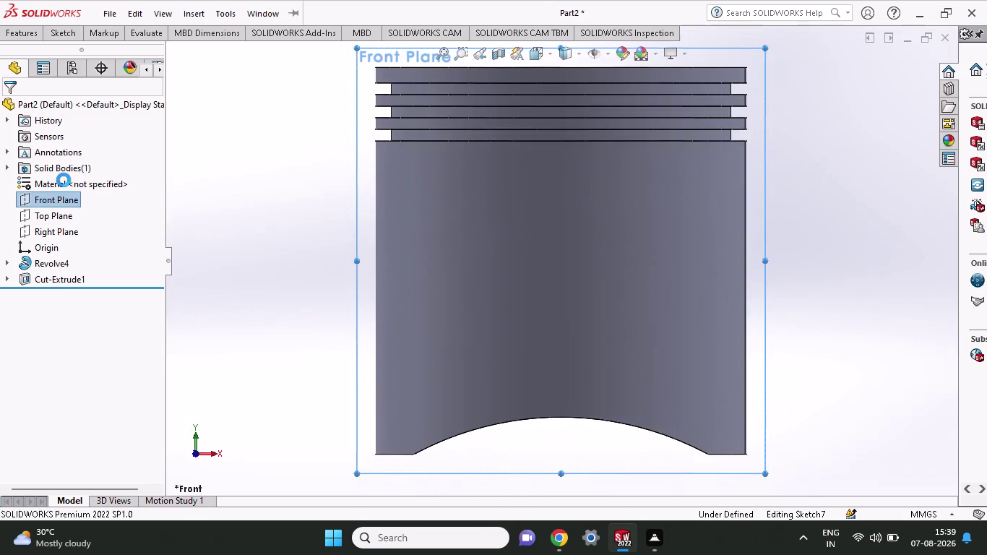